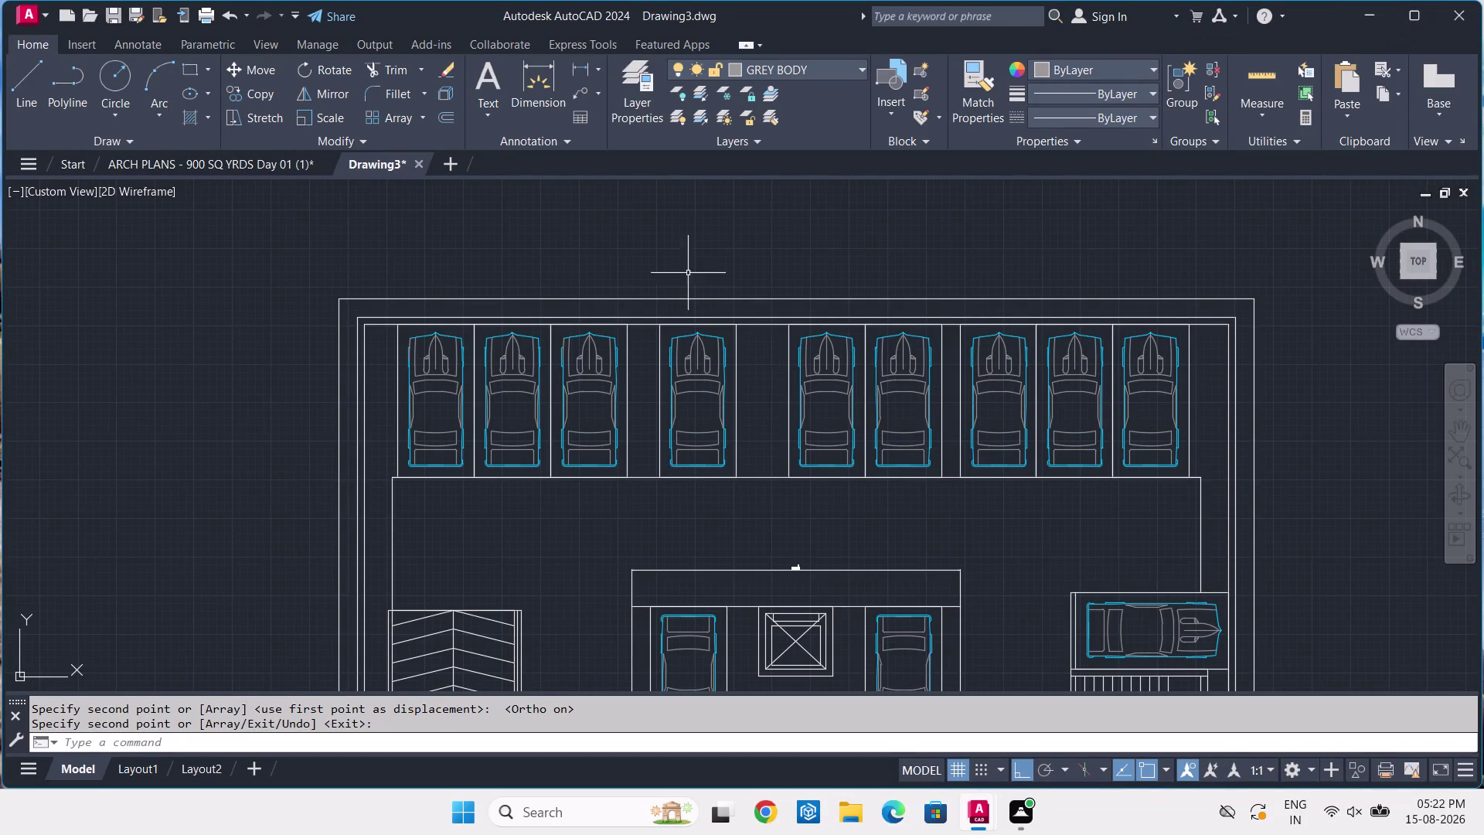
End the copy operation and start saving the parking layout drawing.
key(ctrl+s)
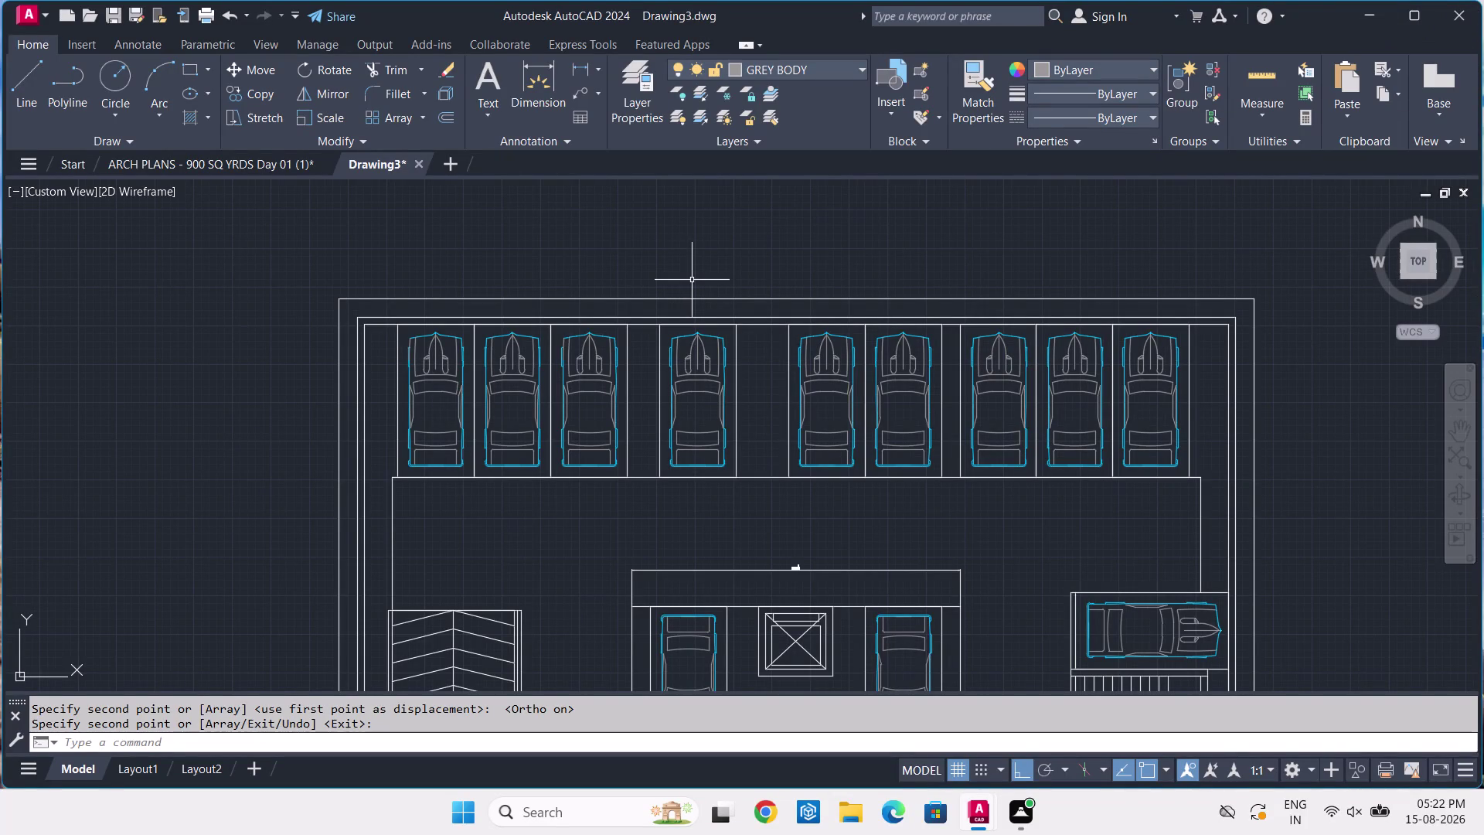
key(BackSpace)
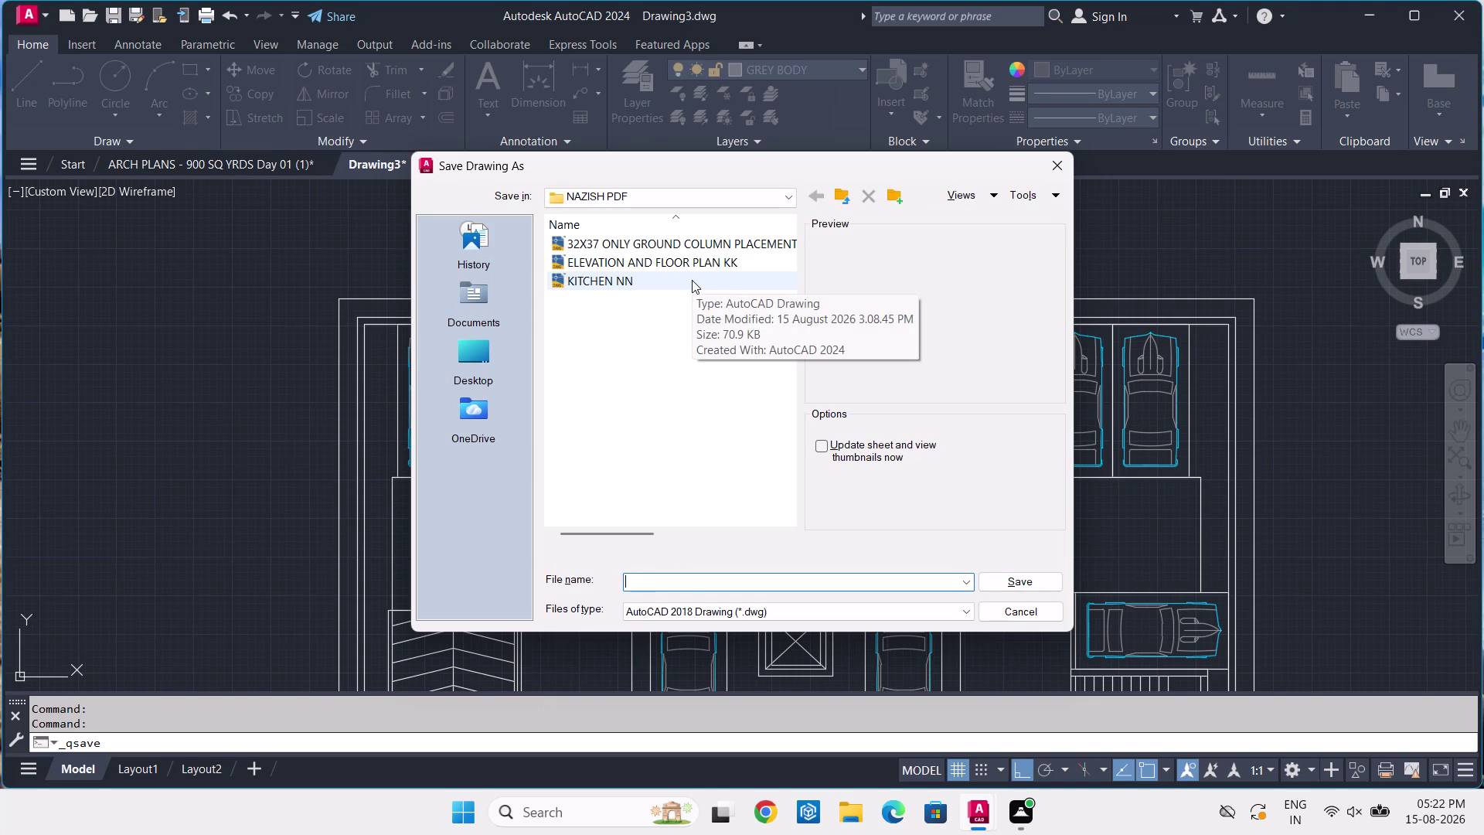
Save the drawing under the file name 'ARCH DRAWIMG NN'.
key(p)
key(BackSpace)
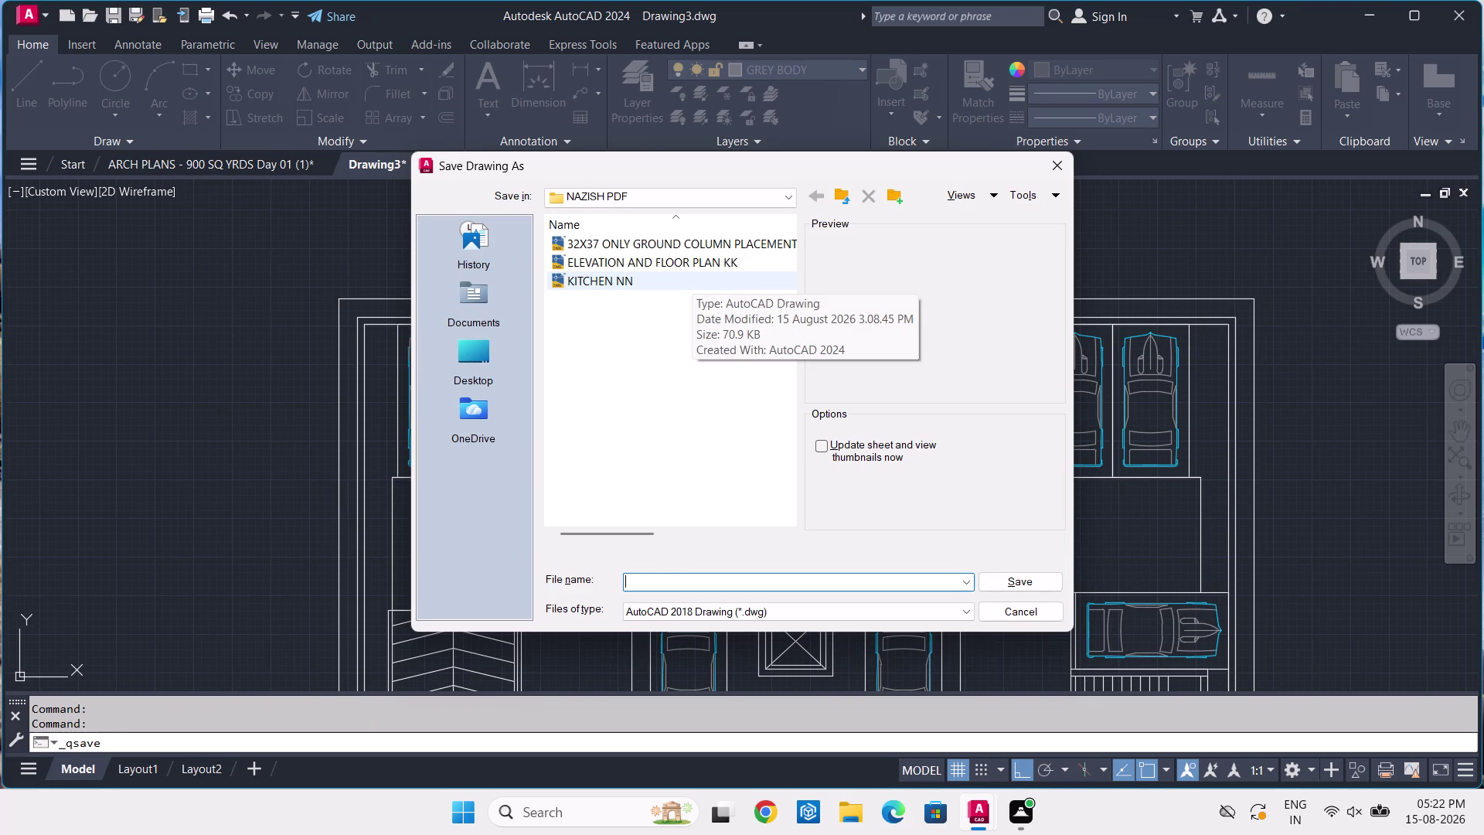
text(ARCH)
key(space)
text(DRAW)
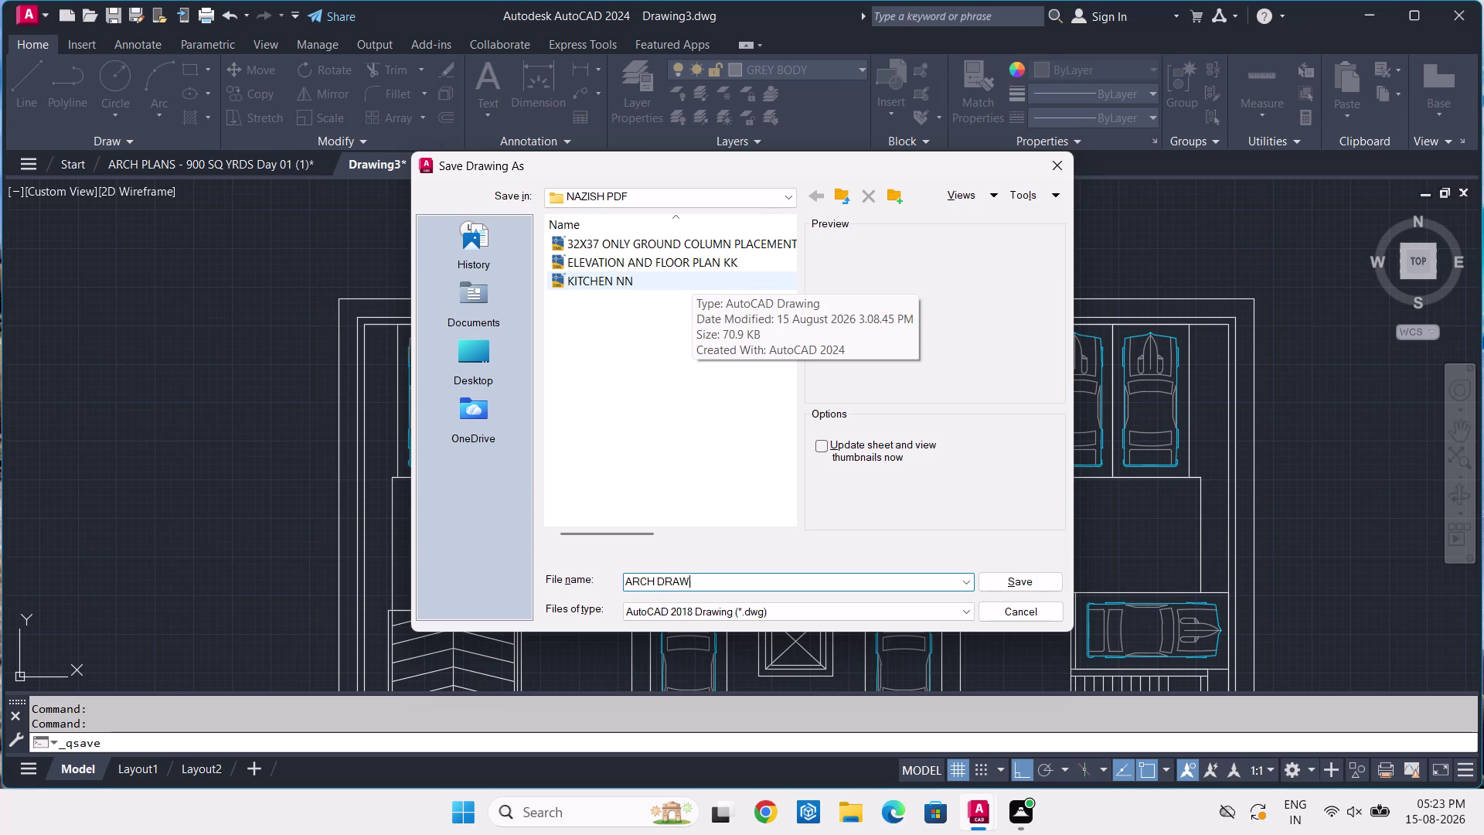
text(IMG)
key(space)
text(NN)
key(Return)
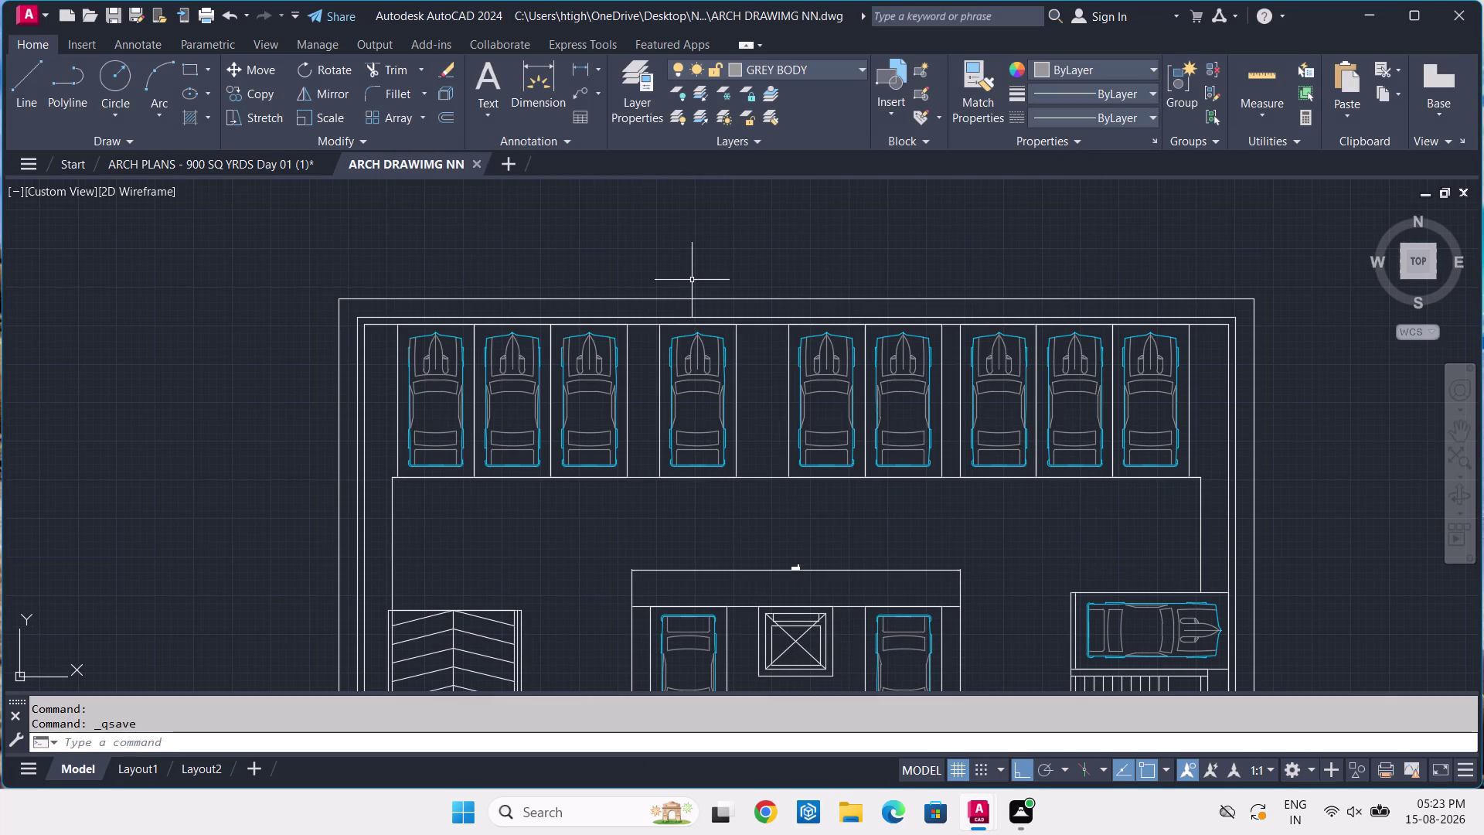
Close AutoCAD, answering No to saving changes to ARCH PLANS - 900 SQ YRDS Day 01 (1).
click(1467, 23)
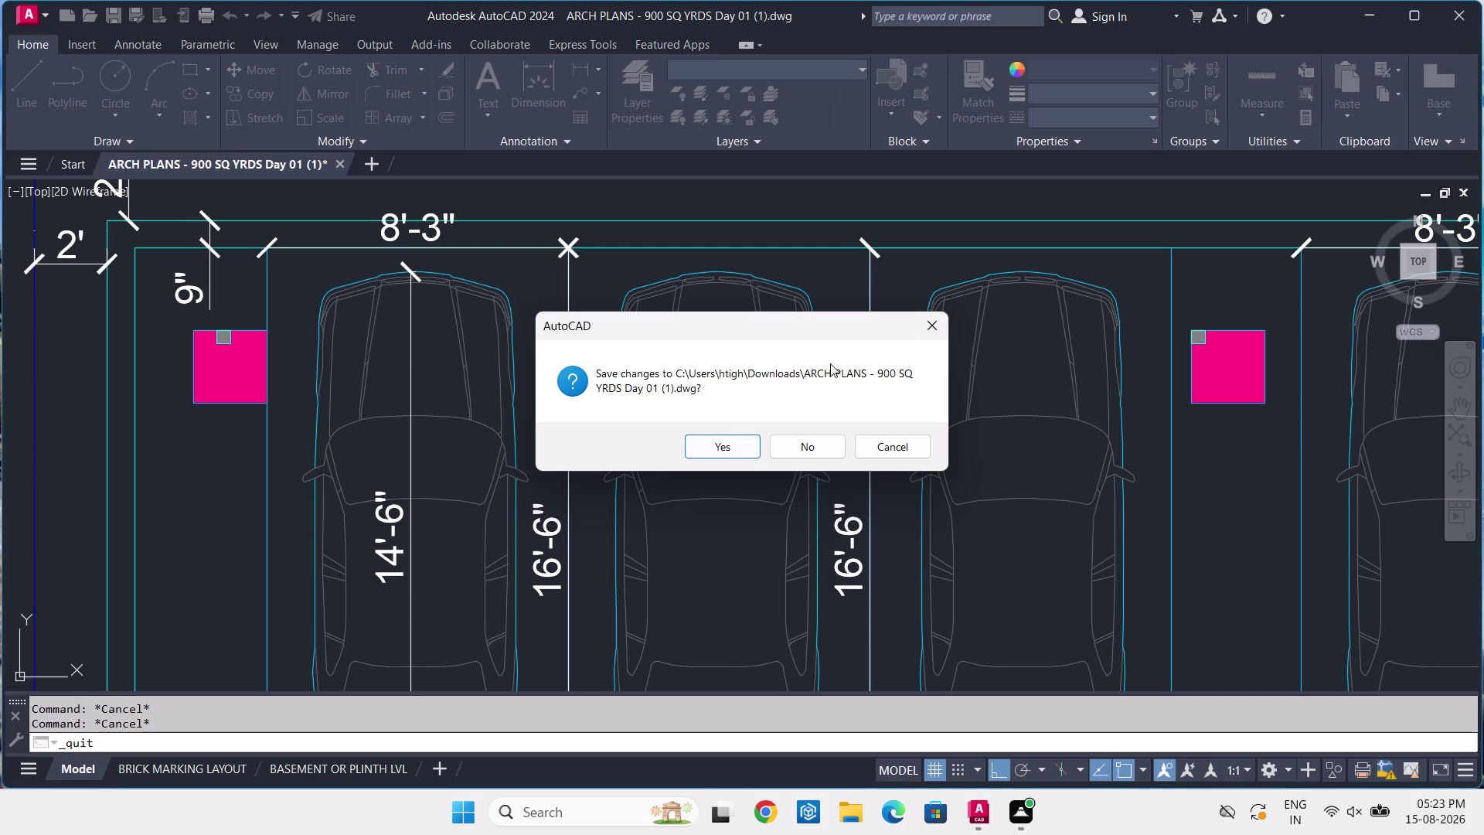
click(722, 449)
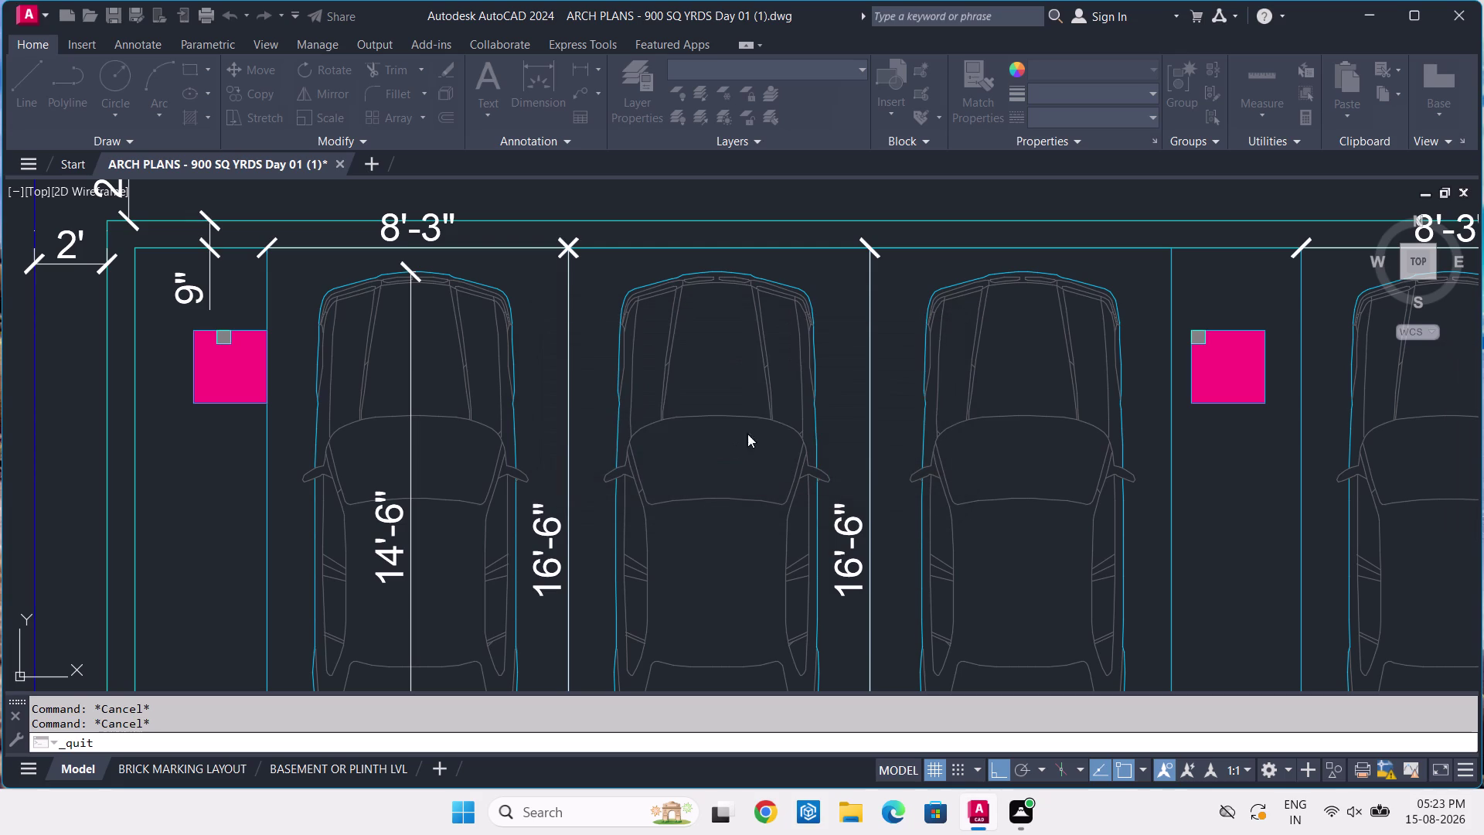
click(1362, 17)
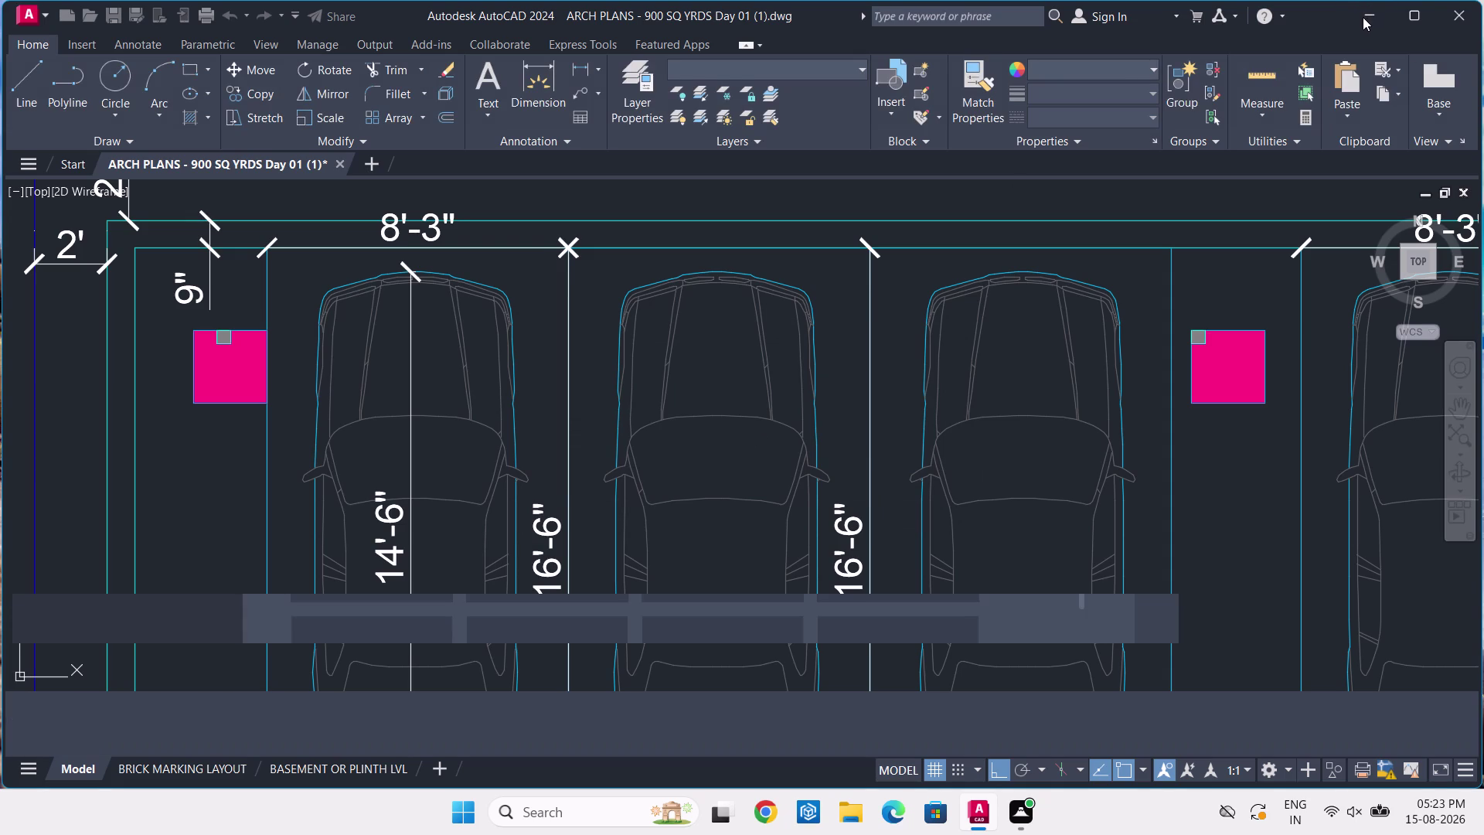